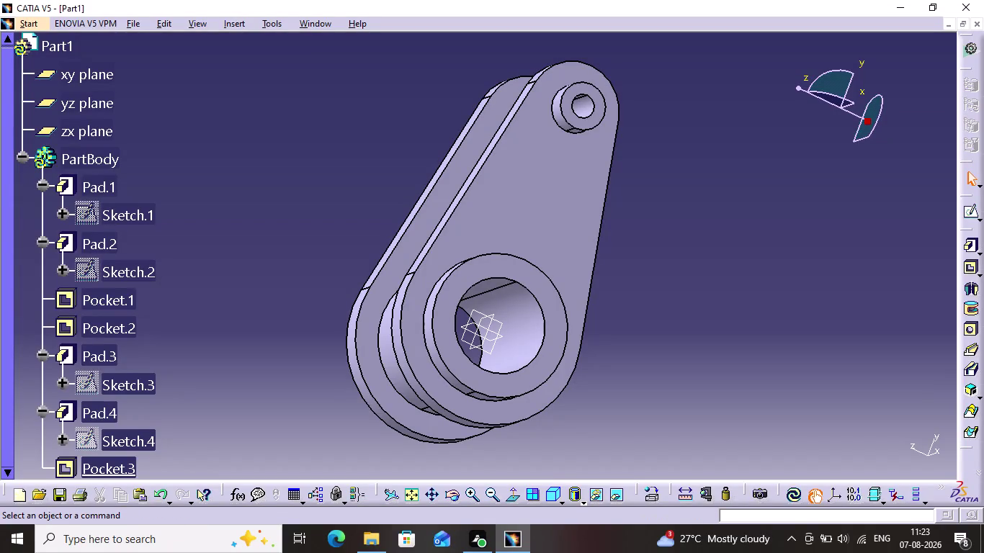
Pan and zoom from the large bore end along the lever arm to the small bore end.
middle_drag(592, 430, 651, 312)
middle_drag(686, 66, 683, 74)
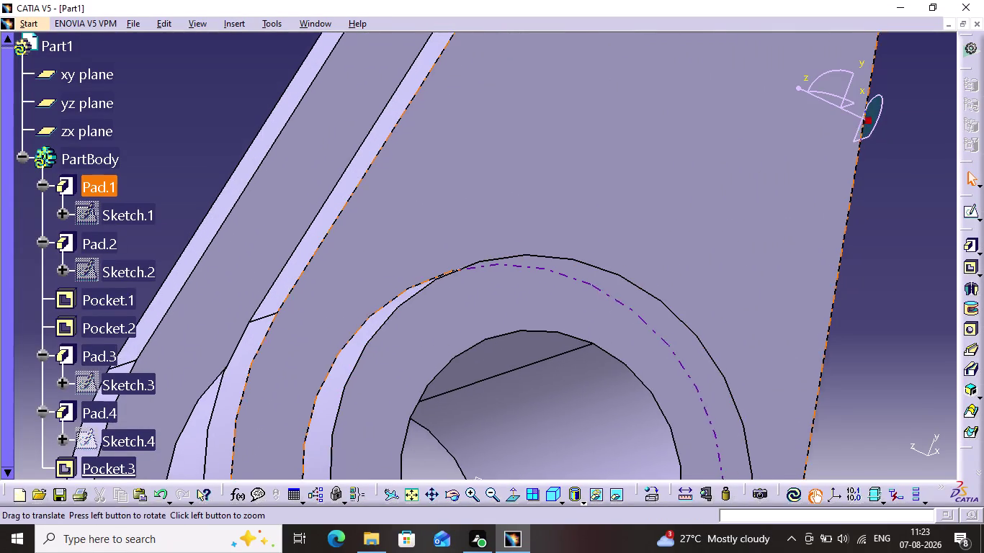
middle_drag(683, 73, 495, 399)
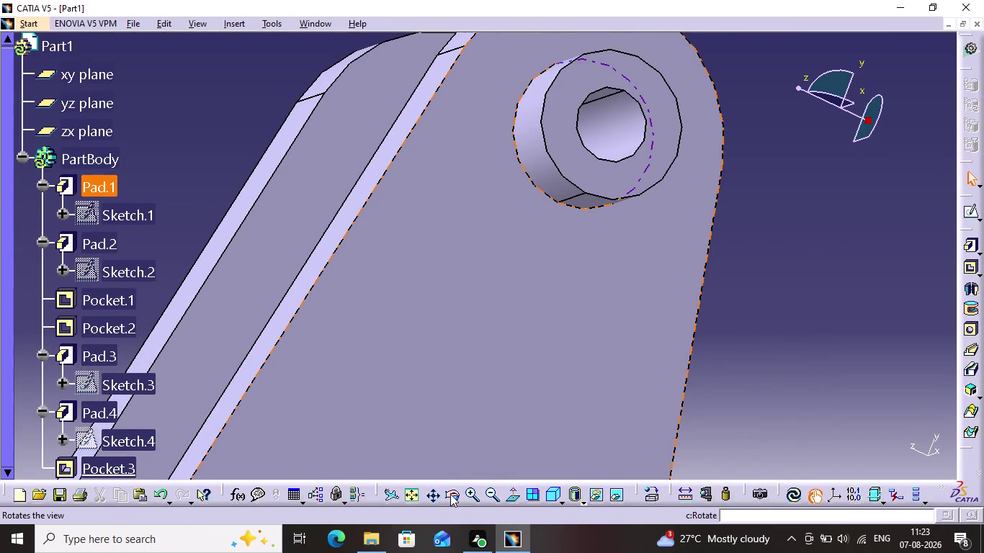
Rotate the part to face the small bore head-on and pick the face inside it.
click(454, 487)
drag(563, 356, 462, 389)
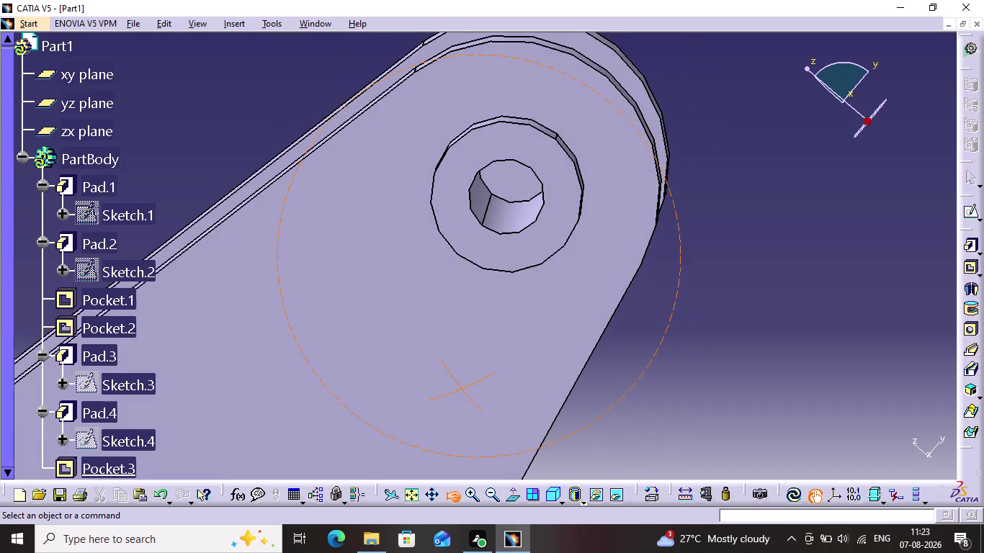
drag(461, 389, 463, 386)
click(516, 184)
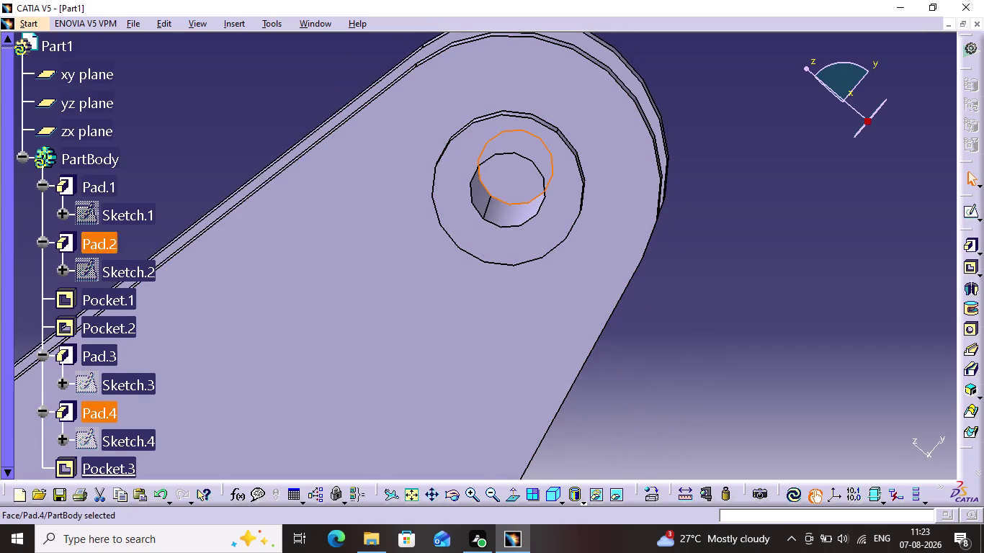